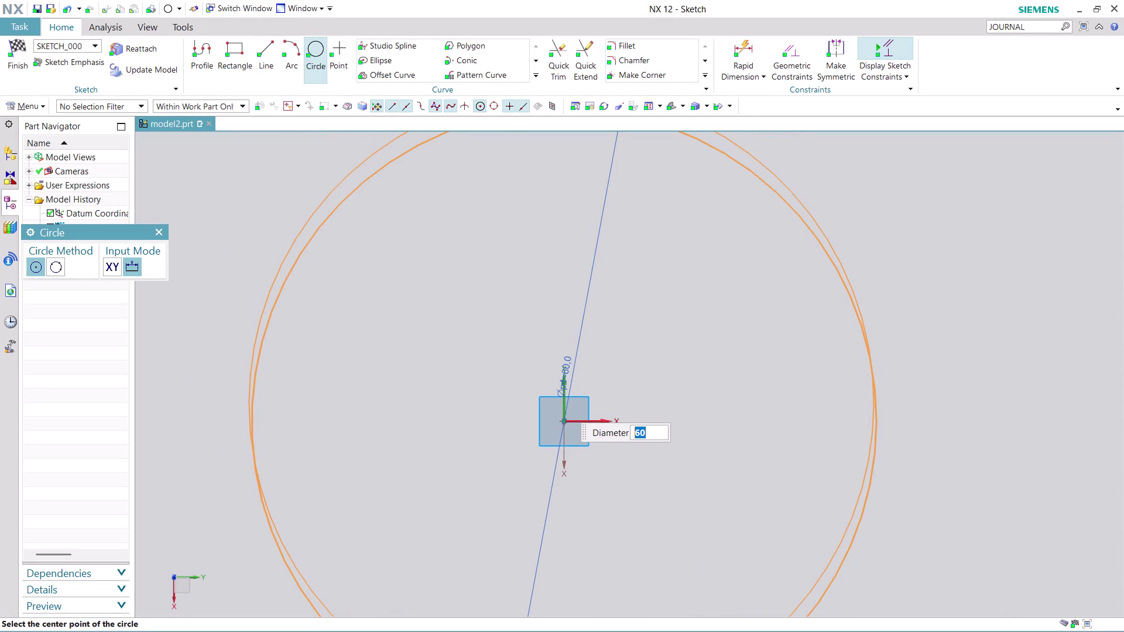
Place a 26-diameter circle centred on the sketch origin, inside the 60 circle.
text(26)
key(Return)
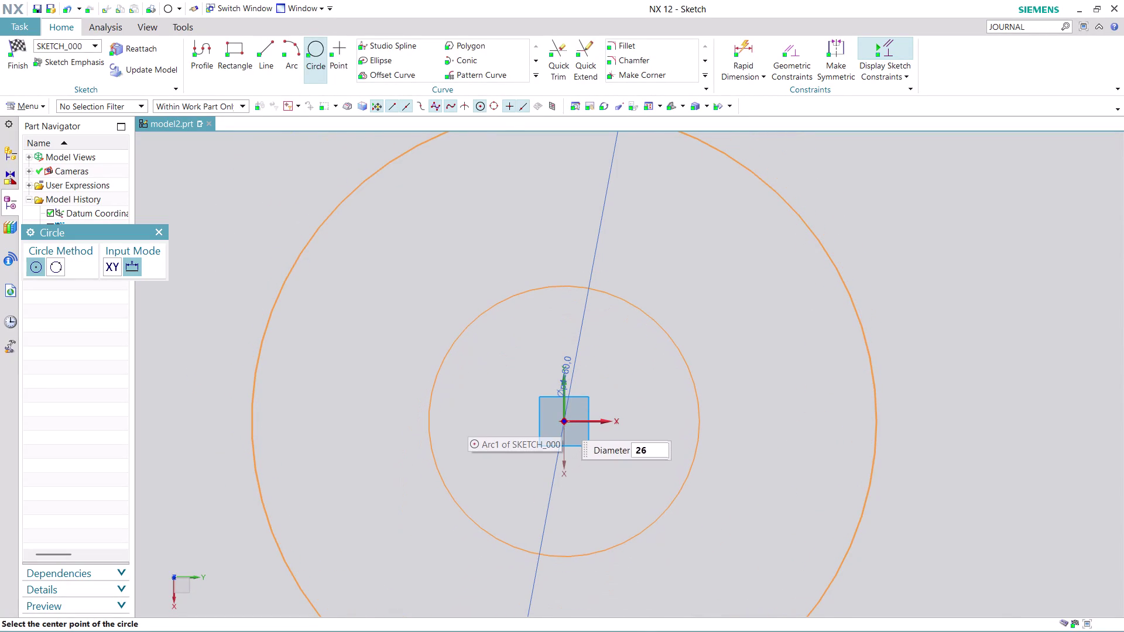
click(564, 419)
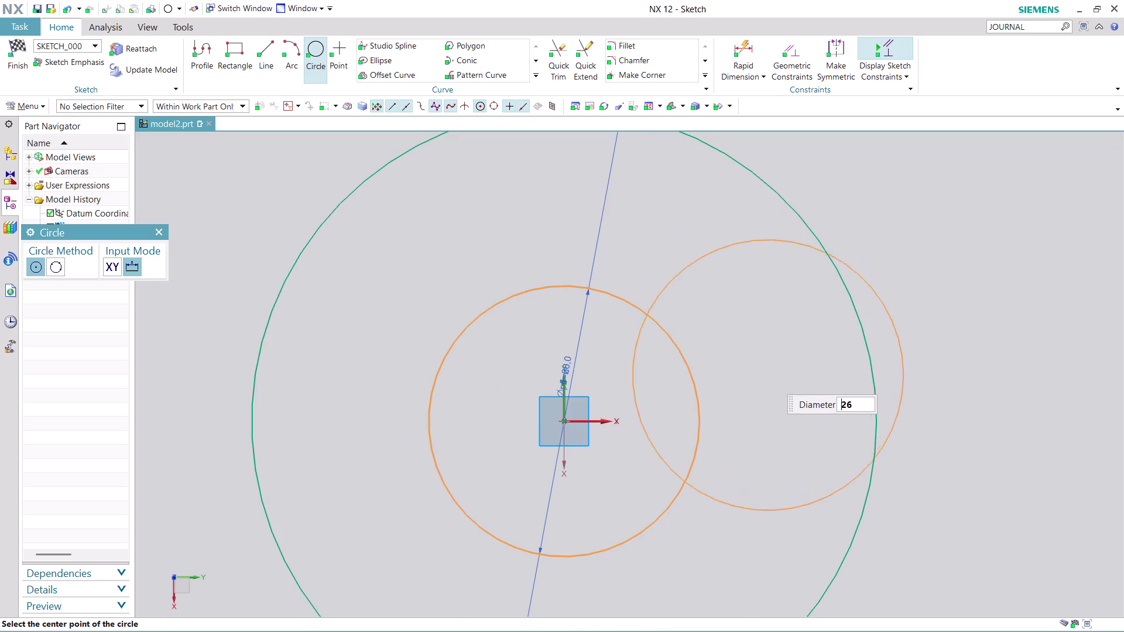
Try diameters 30 and 50, then settle the pending origin circle at 40.
scroll(down, 3)
scroll(up, 3)
scroll(up, 3)
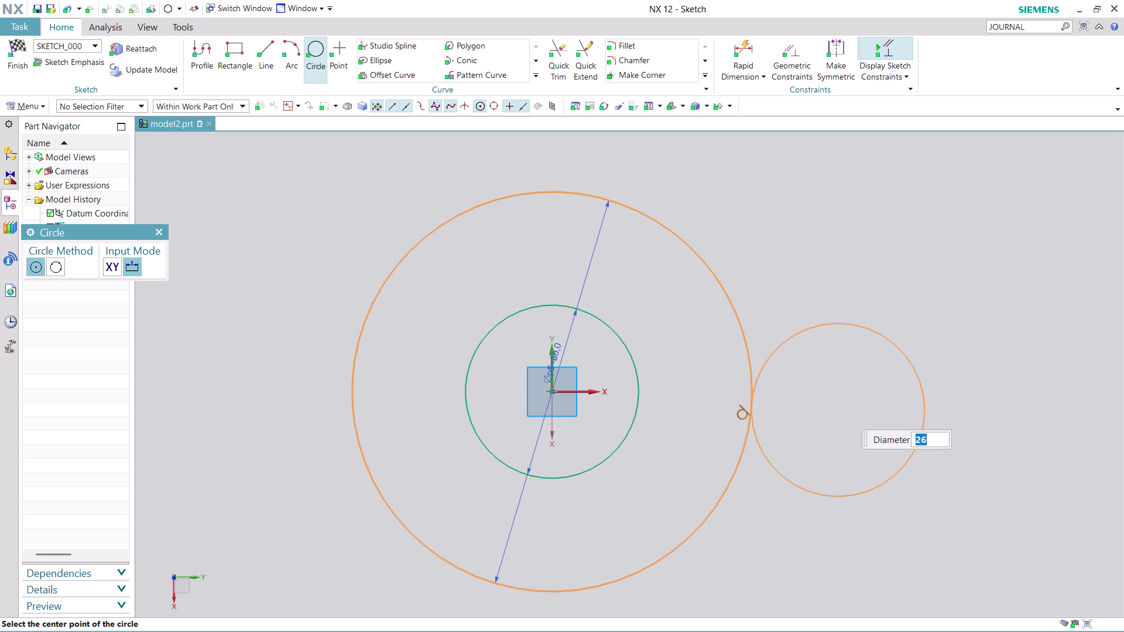
text(3)
text(0)
key(Return)
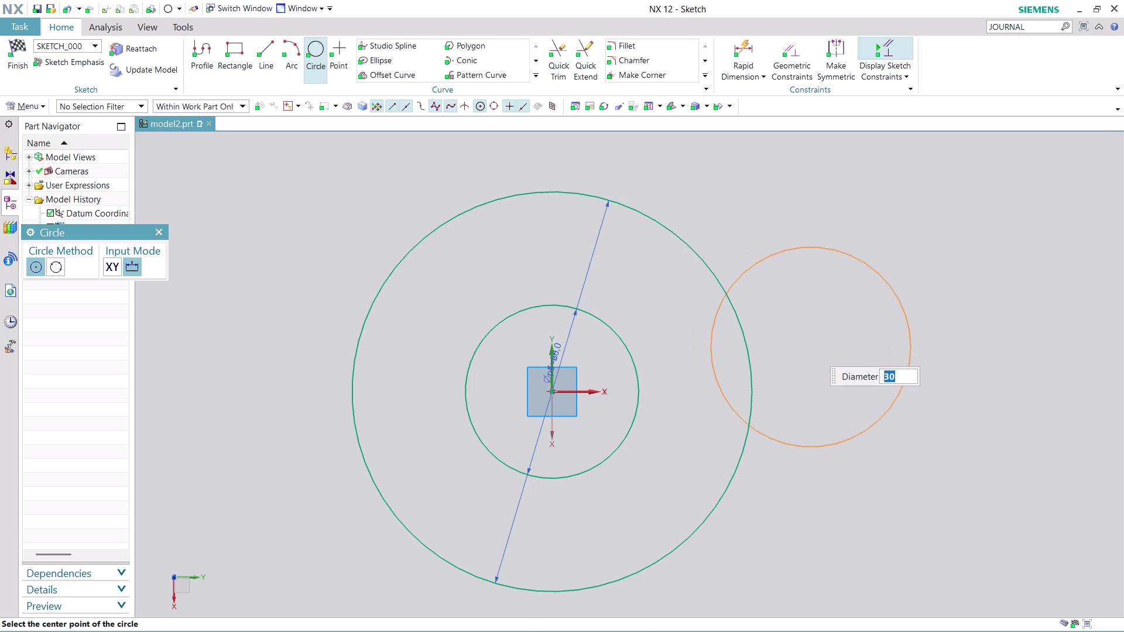
text(50)
key(Return)
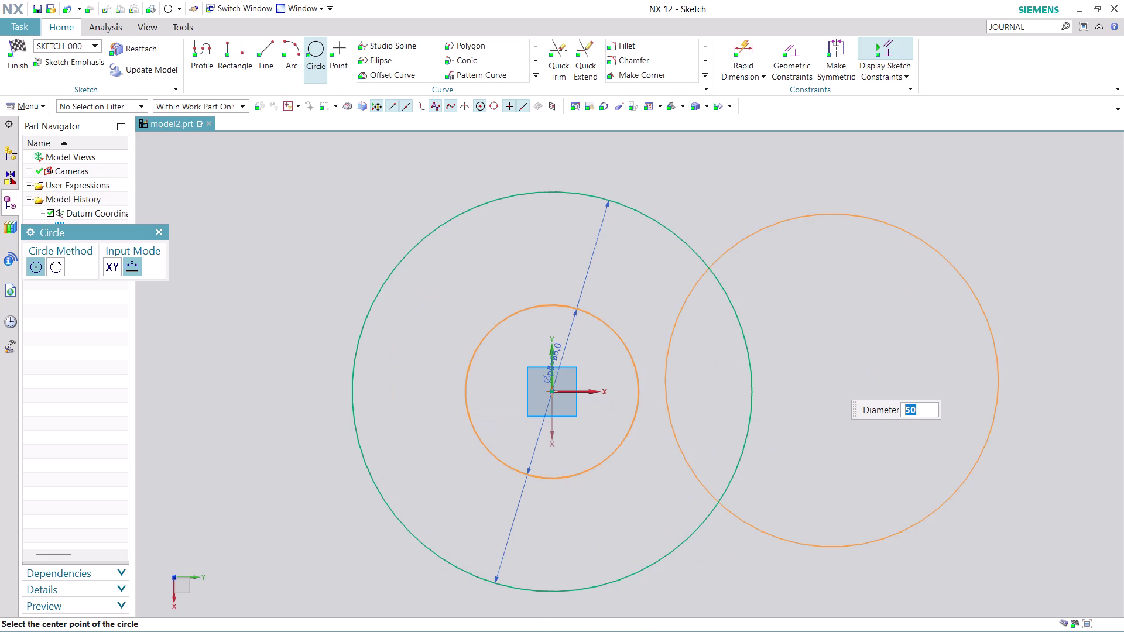
text(40)
key(Return)
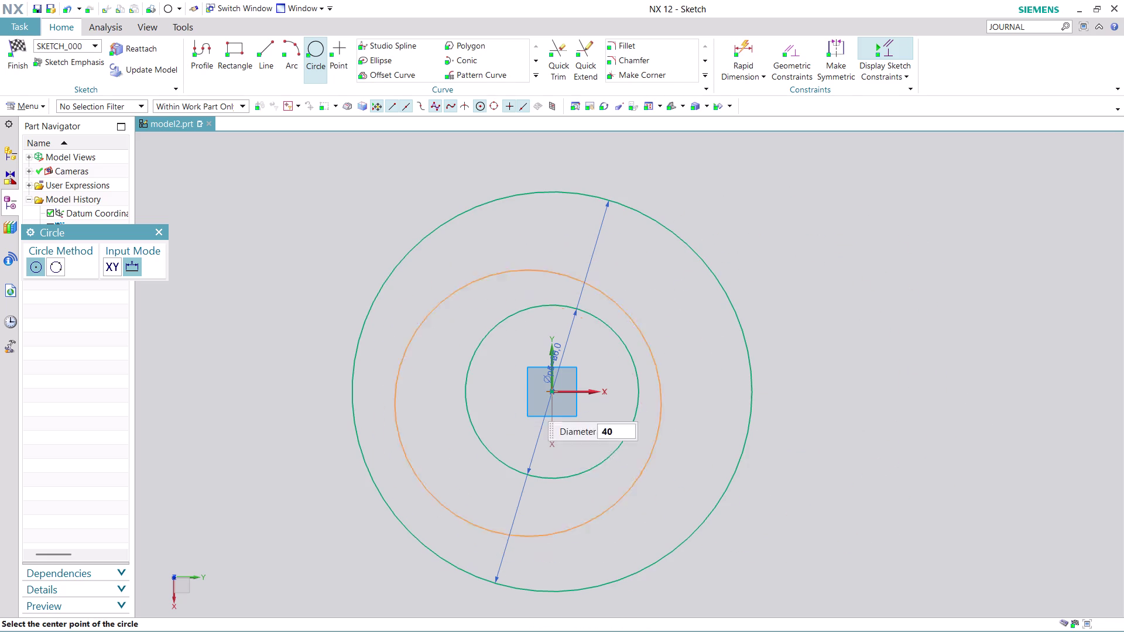